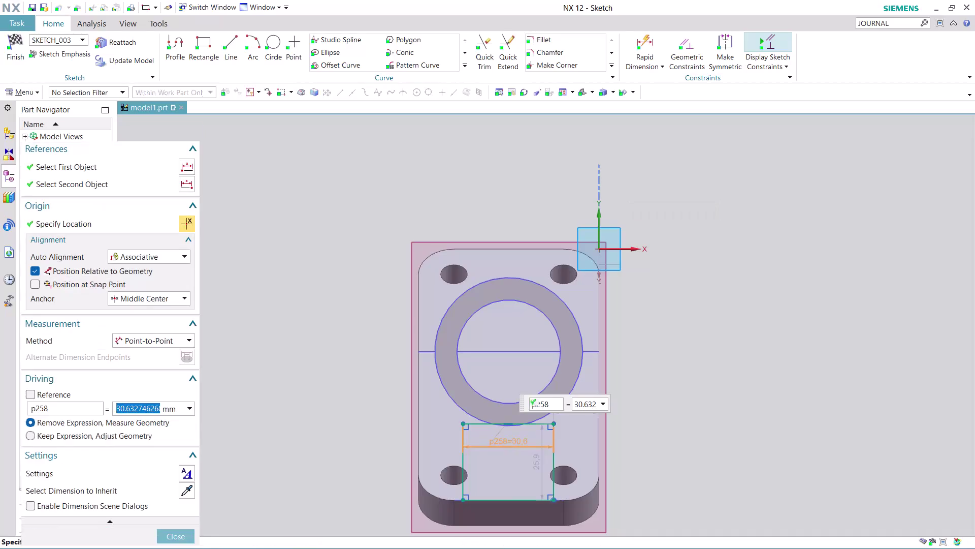
Dimension the rectangle's width to 30 mm, leaving the sketch fully constrained.
text(3)
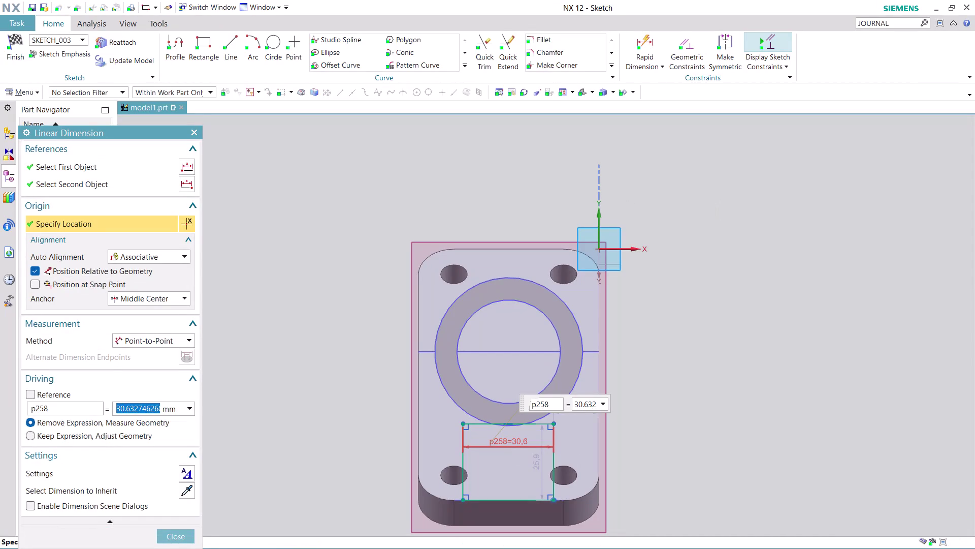
text(0)
key(Return)
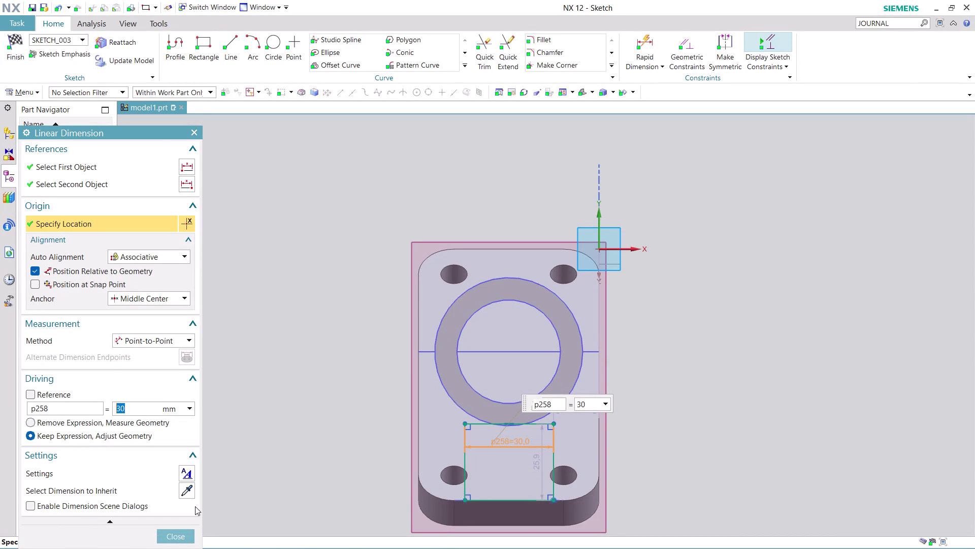
click(180, 540)
scroll(down, 3)
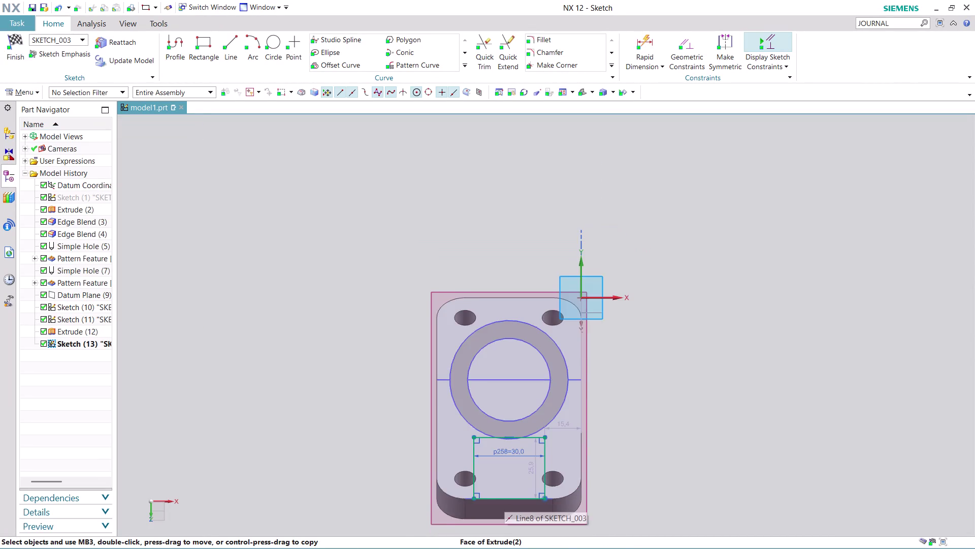
scroll(down, 3)
scroll(up, 3)
scroll(up, 3)
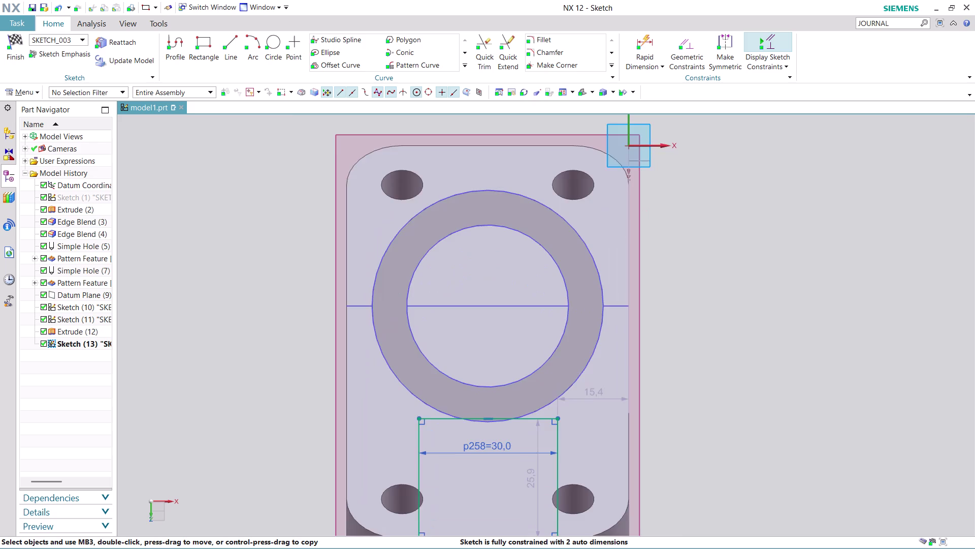
scroll(up, 3)
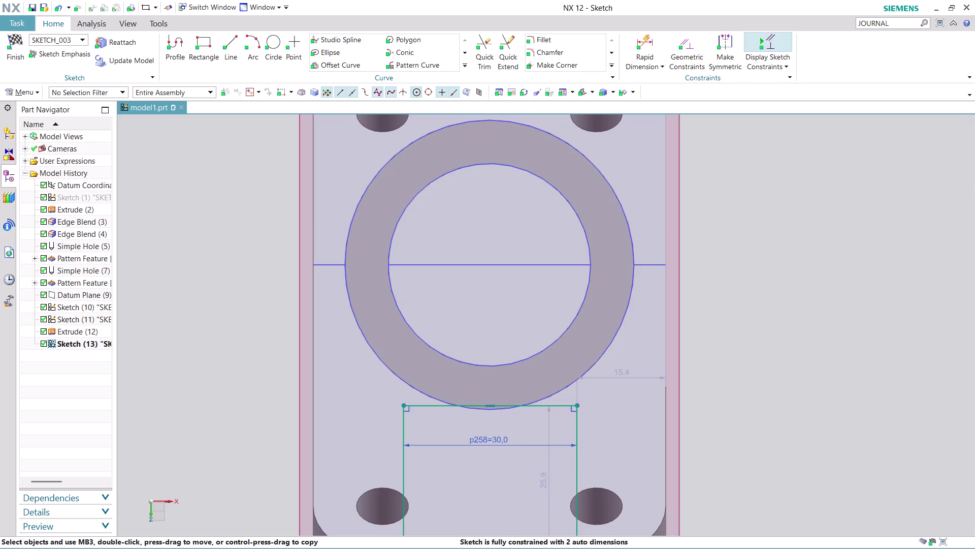
click(723, 46)
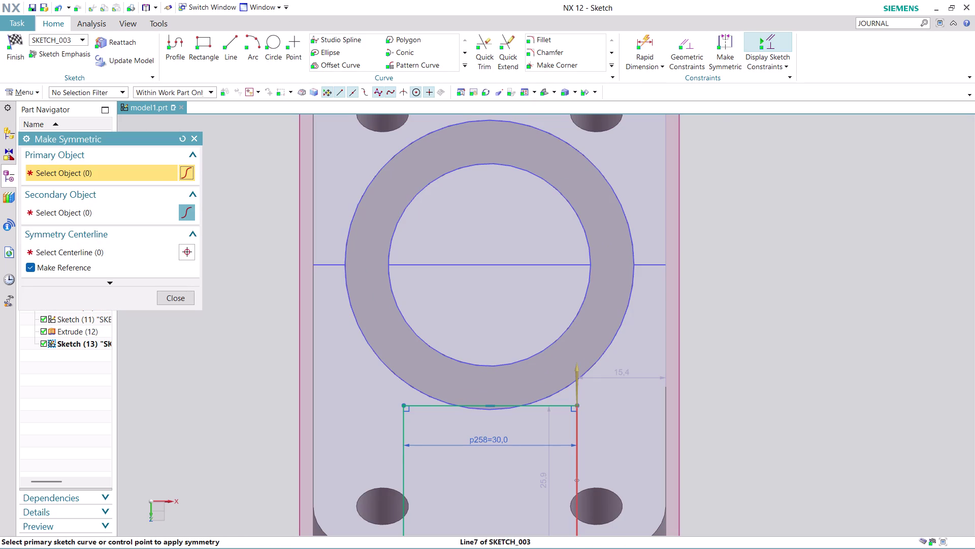
click(580, 480)
click(402, 465)
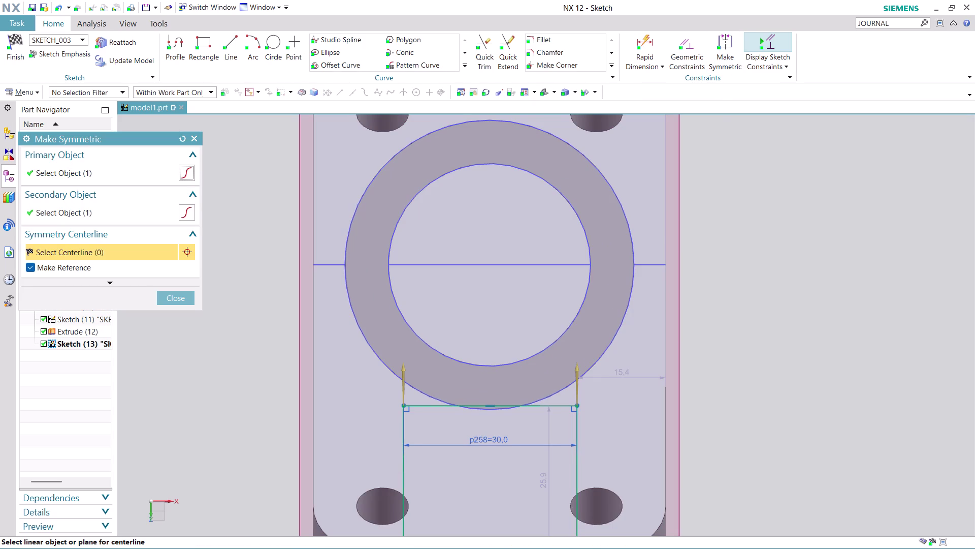
scroll(down, 3)
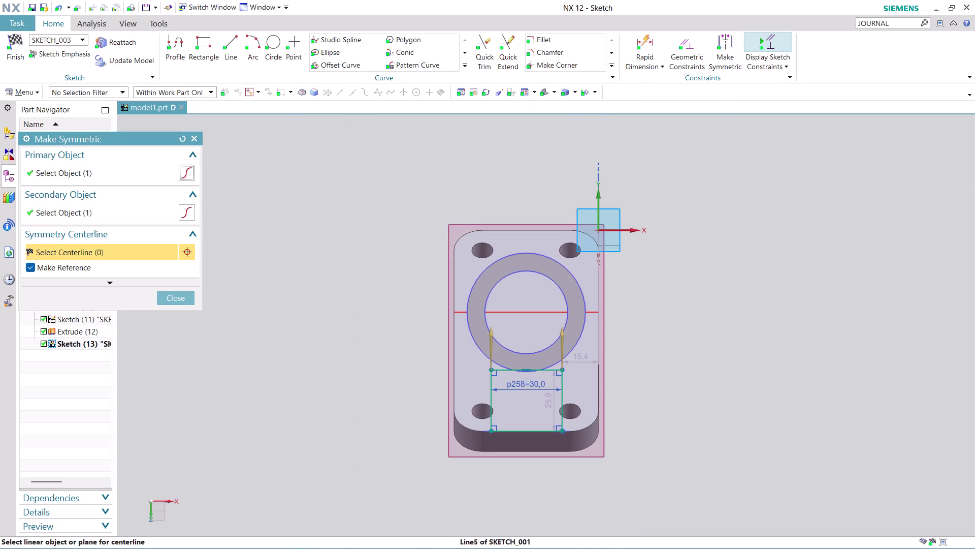
scroll(up, 3)
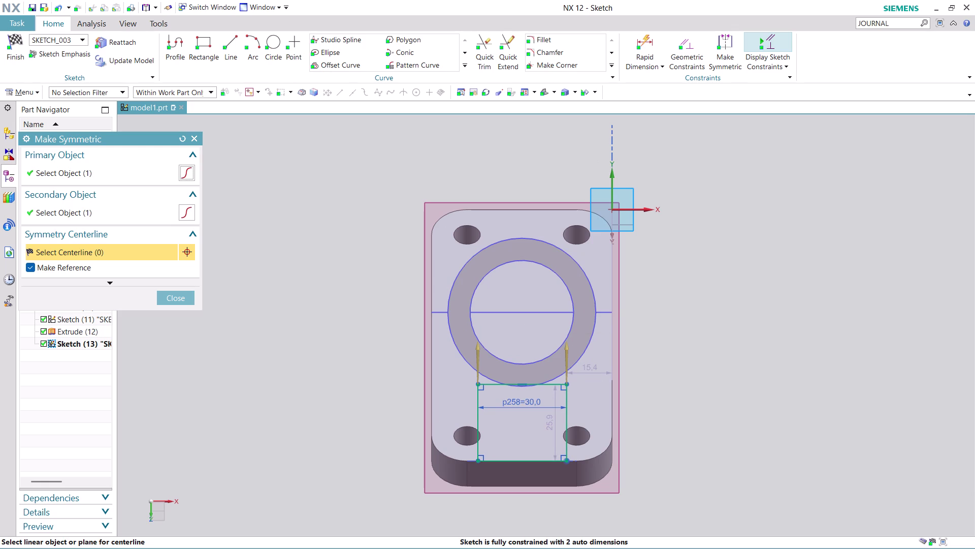
click(613, 143)
click(614, 180)
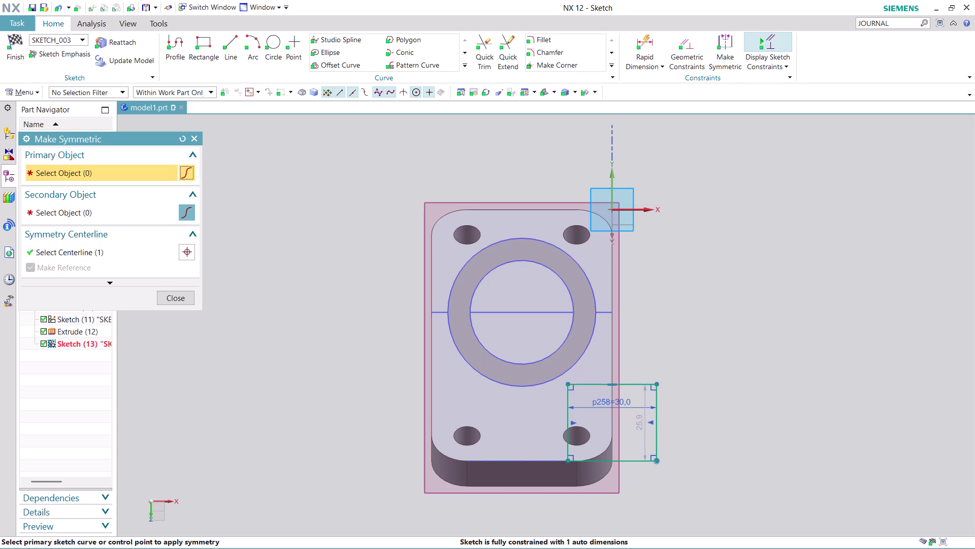
key(ctrl+z)
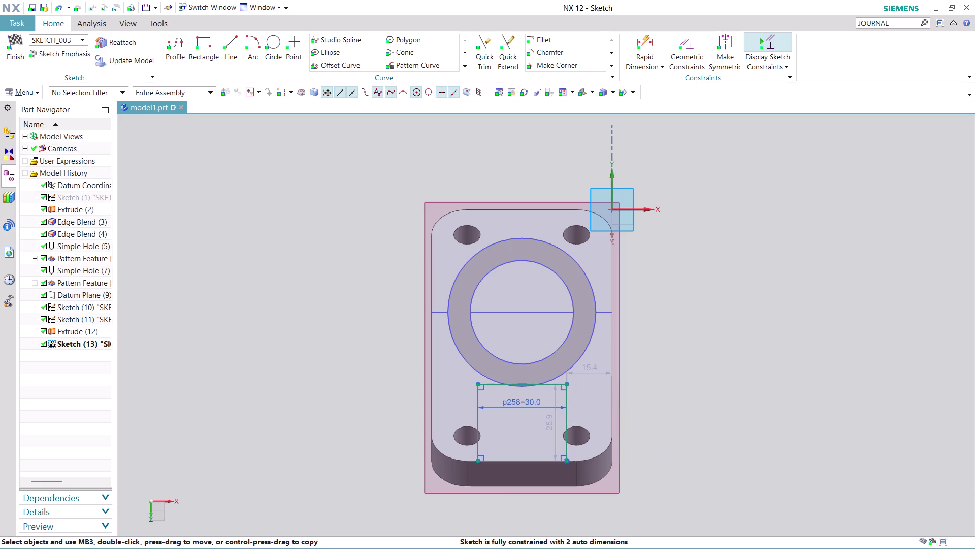
key(Escape)
key(Escape)
Draw a vertical line from the horizontal line's midpoint down to the bottom edge.
click(234, 45)
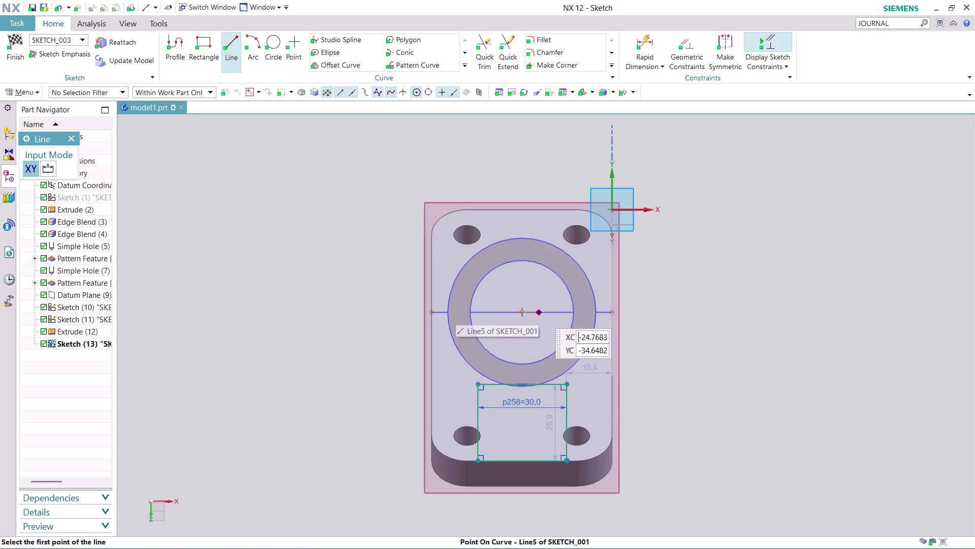
click(521, 309)
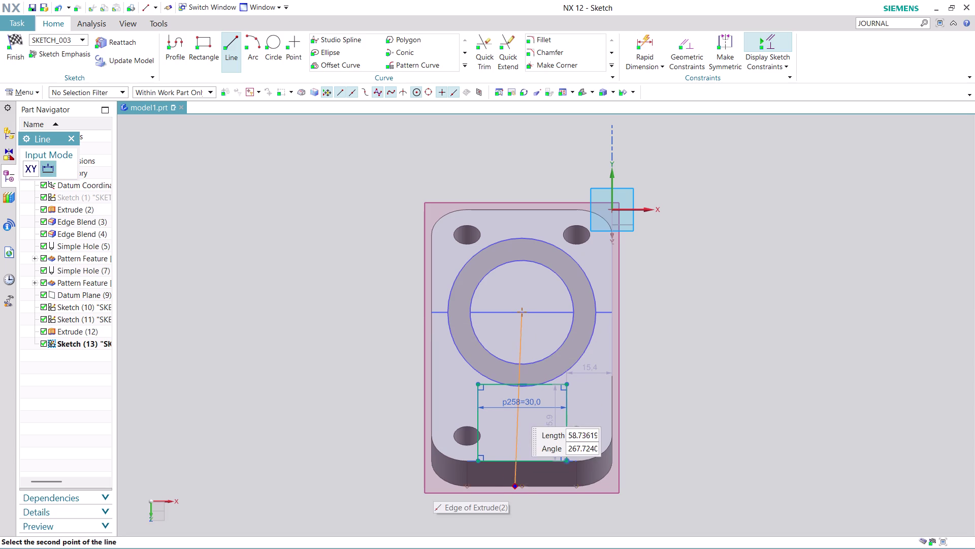
click(526, 461)
key(Escape)
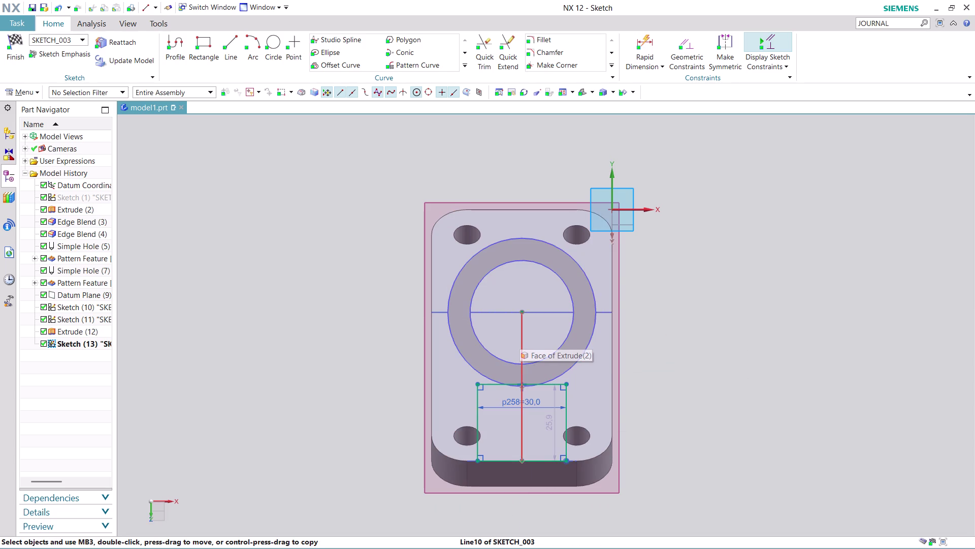
Convert the vertical line to reference geometry and pick the rectangle's right side for symmetry.
right_click(520, 336)
click(595, 146)
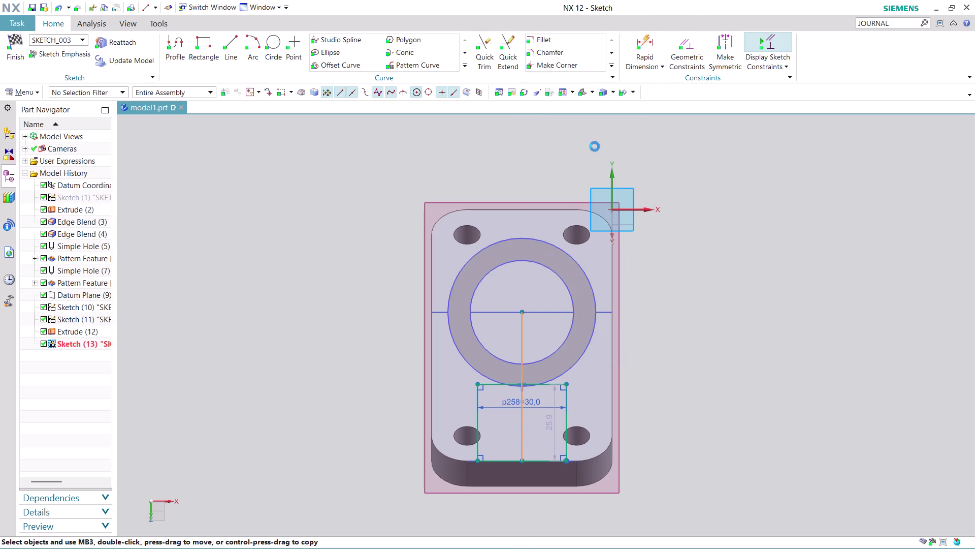
click(731, 39)
click(571, 421)
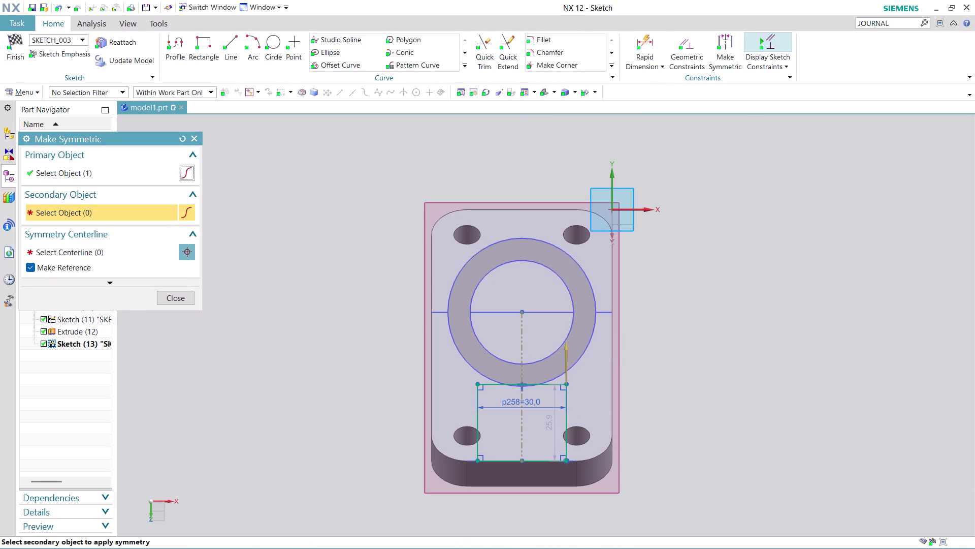
Make the rectangle's left and right sides symmetric about the vertical centreline.
click(477, 415)
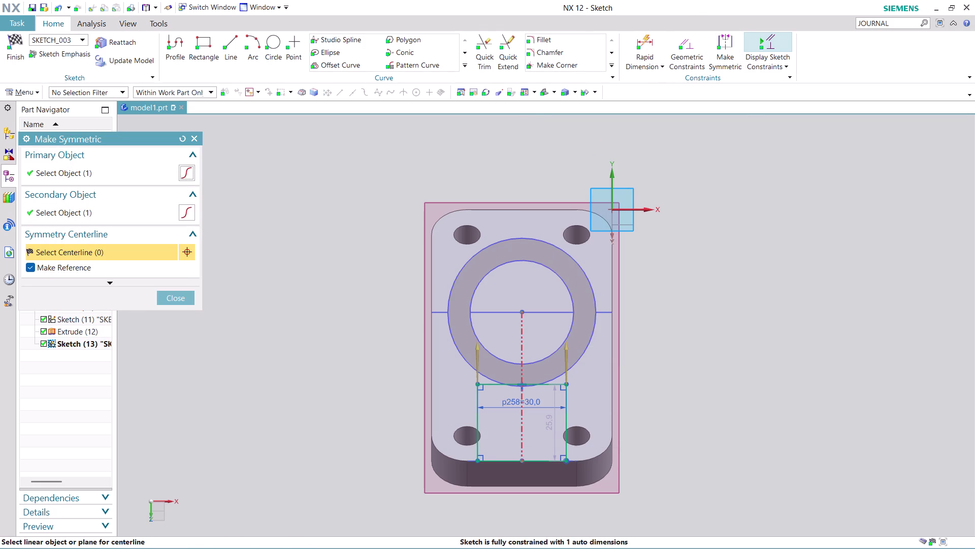
click(520, 340)
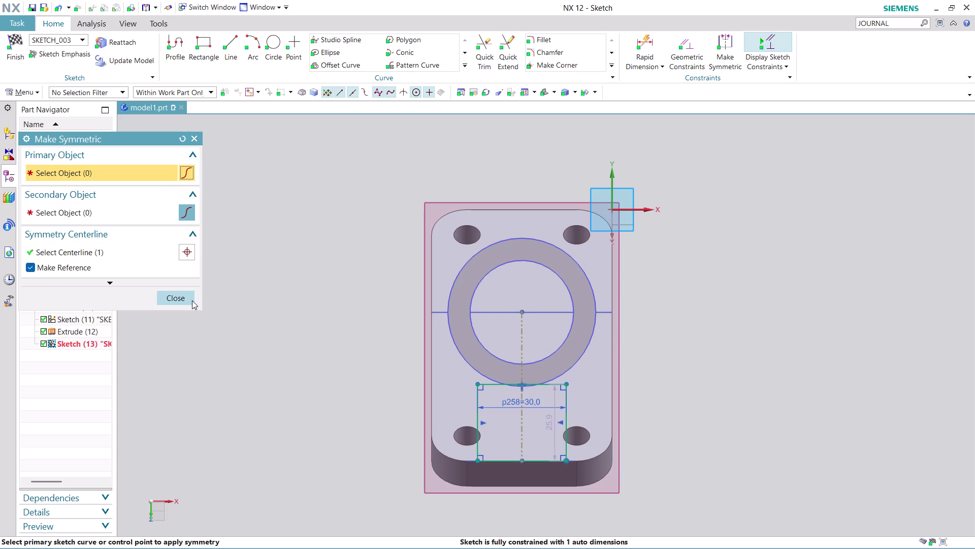
click(187, 297)
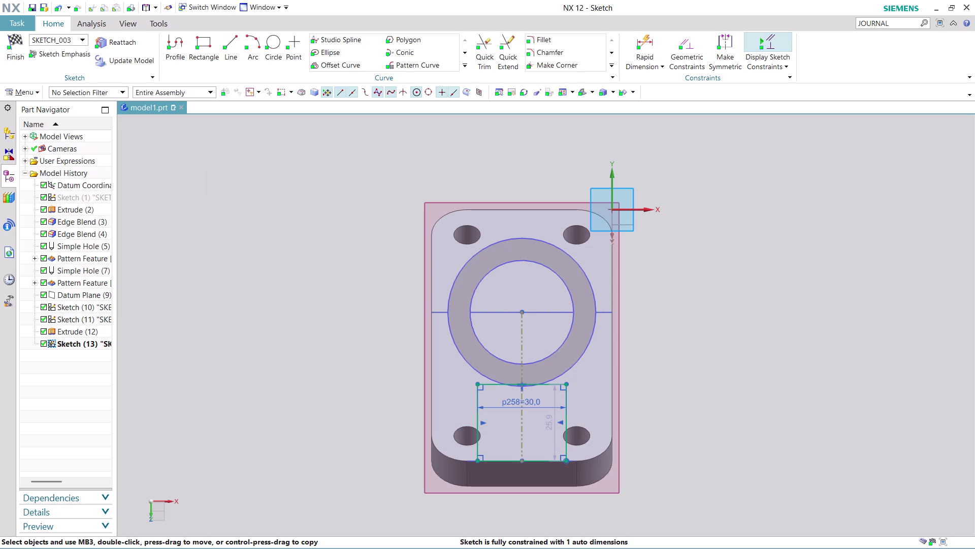
Drag the rectangle's top edge up toward the ring, to a height of about 31.5.
scroll(up, 3)
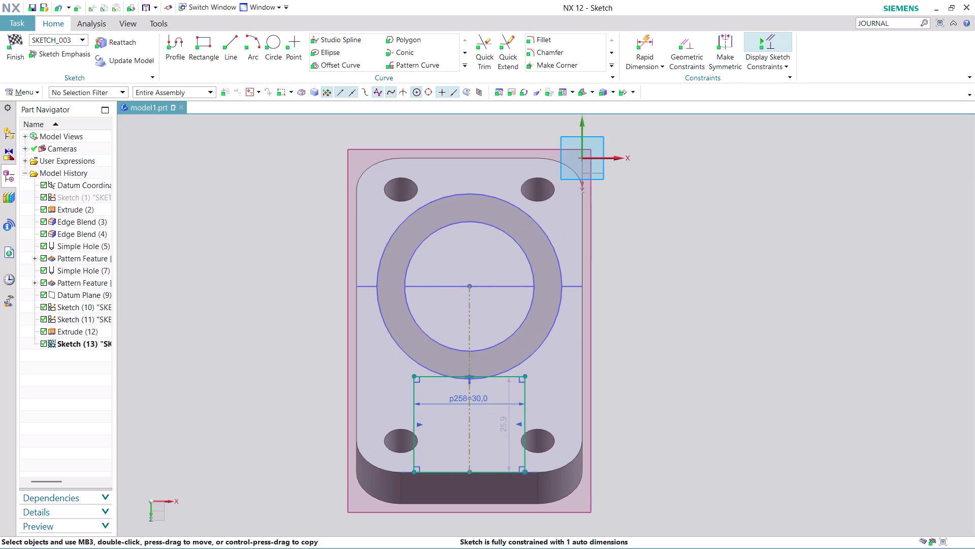
drag(501, 375, 497, 370)
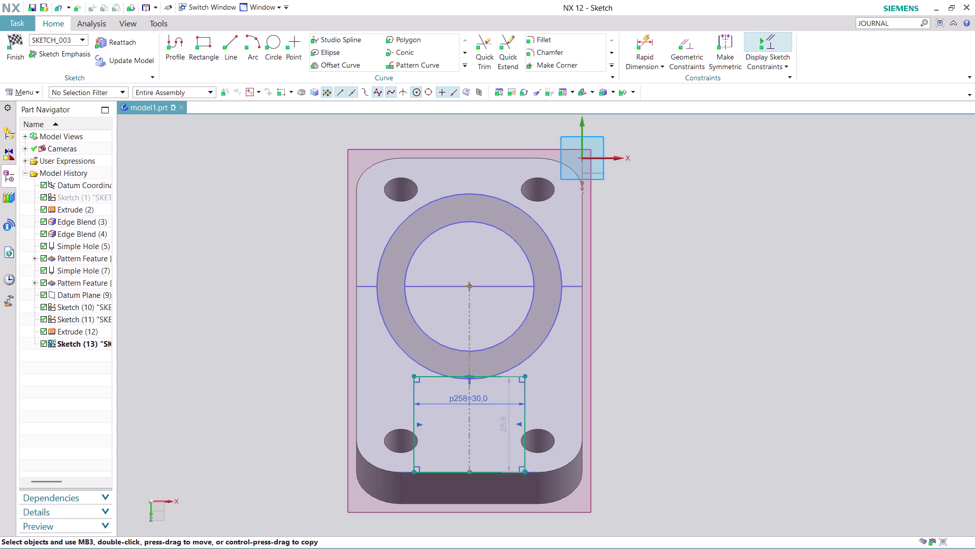
drag(496, 371, 496, 355)
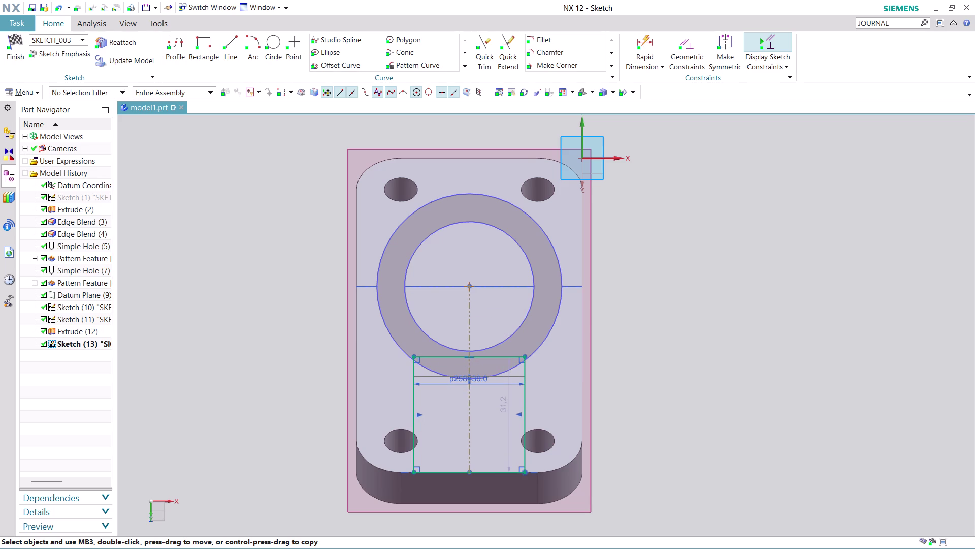
drag(497, 355, 496, 354)
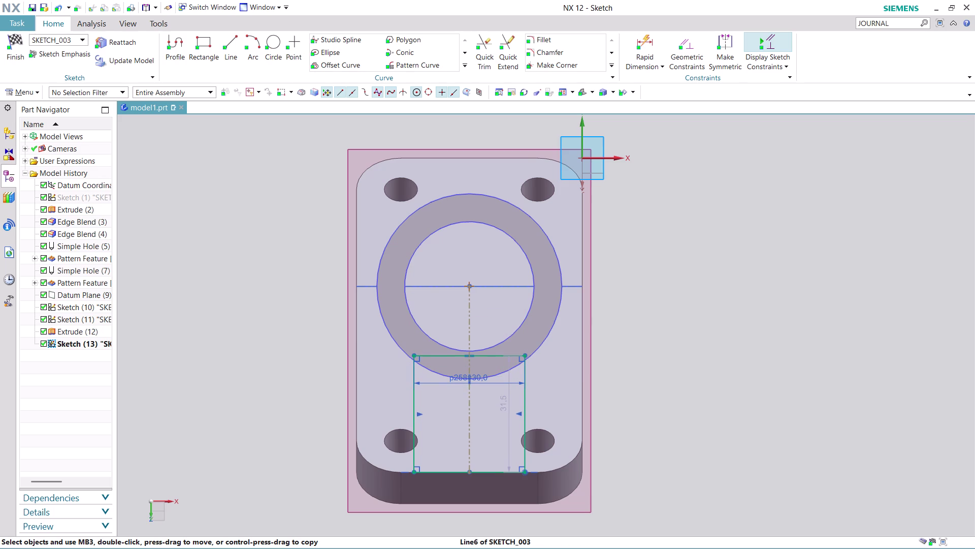
key(Escape)
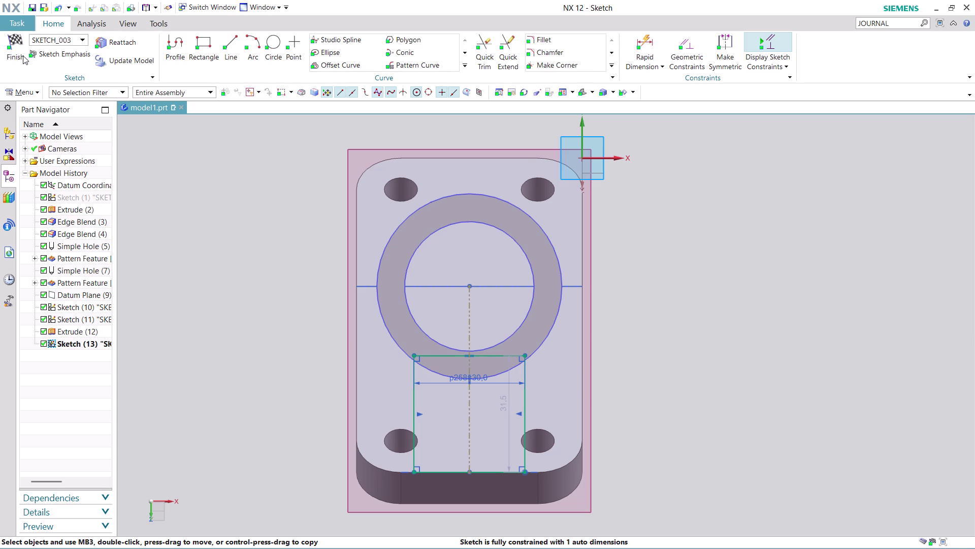
Finish the sketch and select the rectangle as the extrude profile.
click(13, 44)
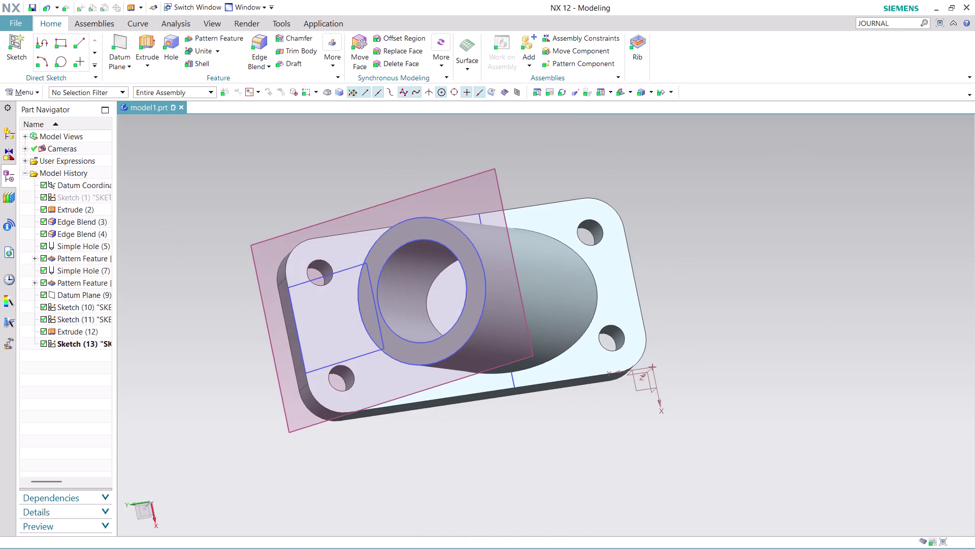
middle_drag(407, 463, 388, 411)
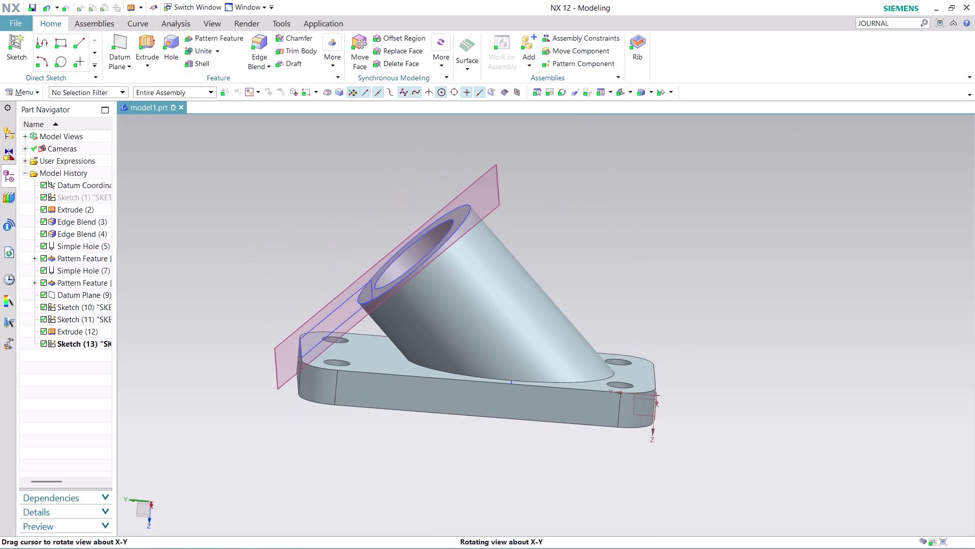
middle_drag(388, 411, 391, 411)
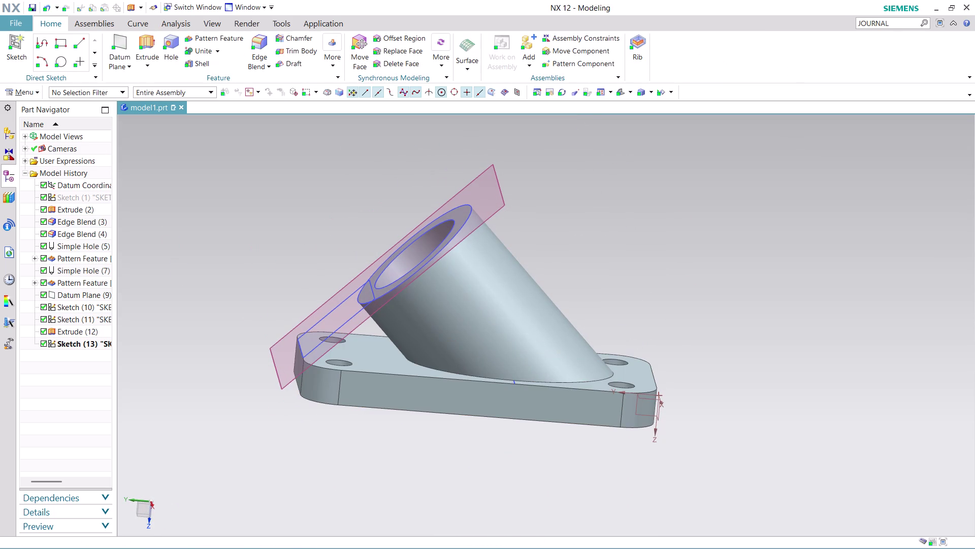